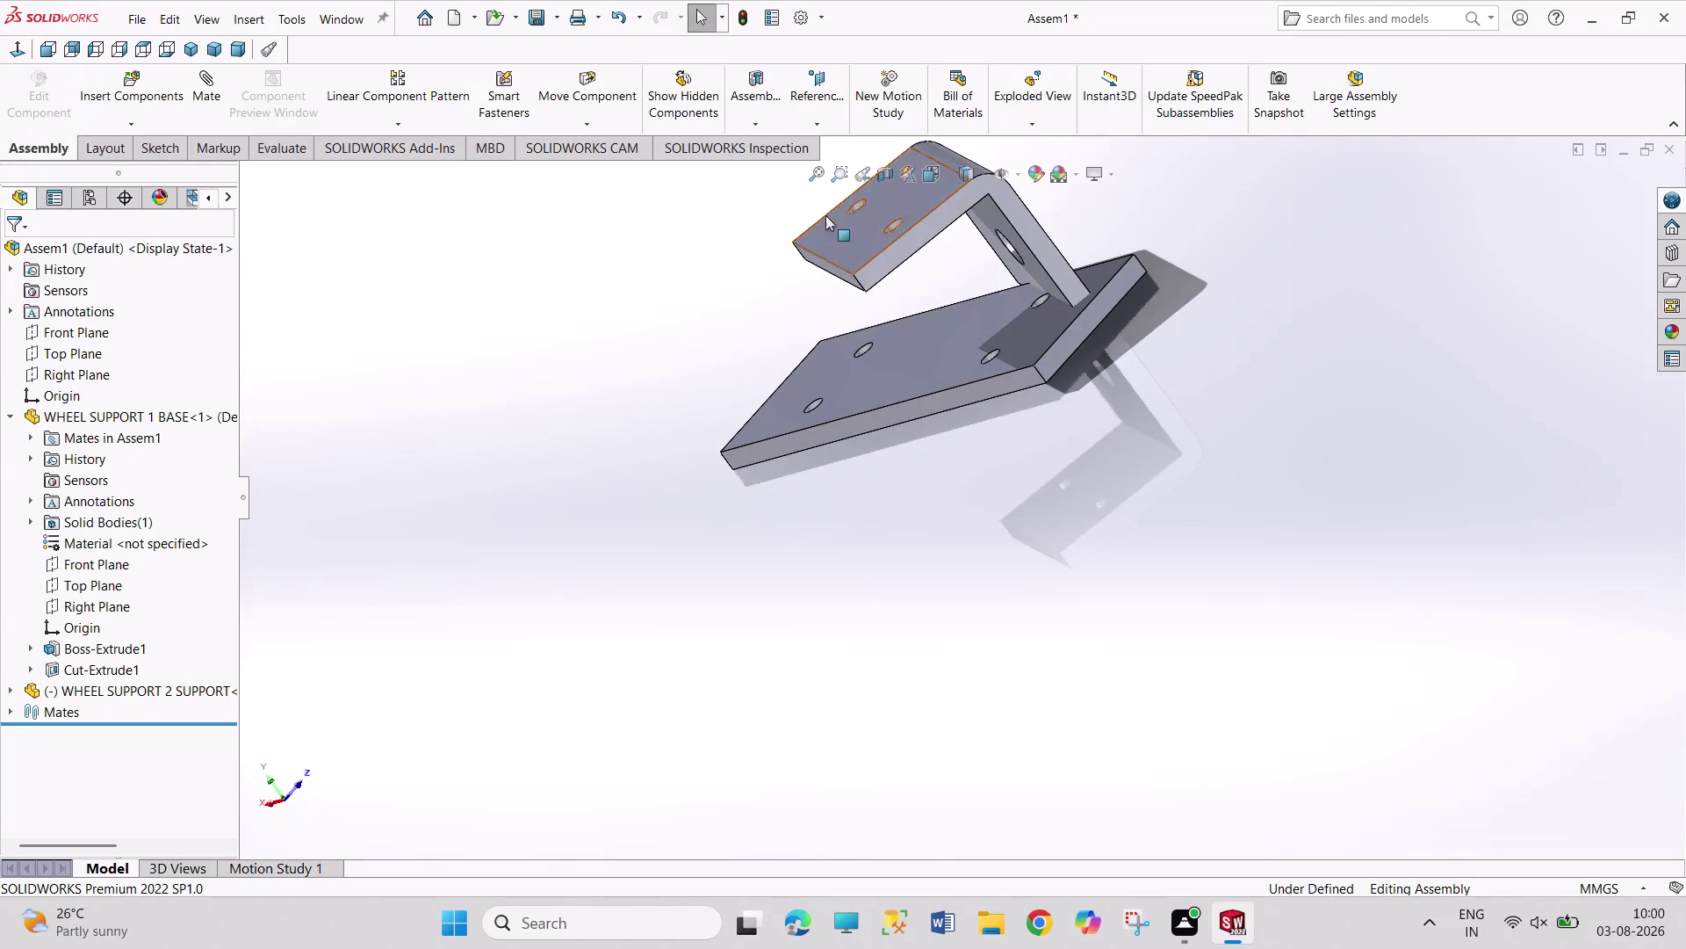
Select a bent-bracket edge and the base's top face, then pick a mate type.
click(851, 211)
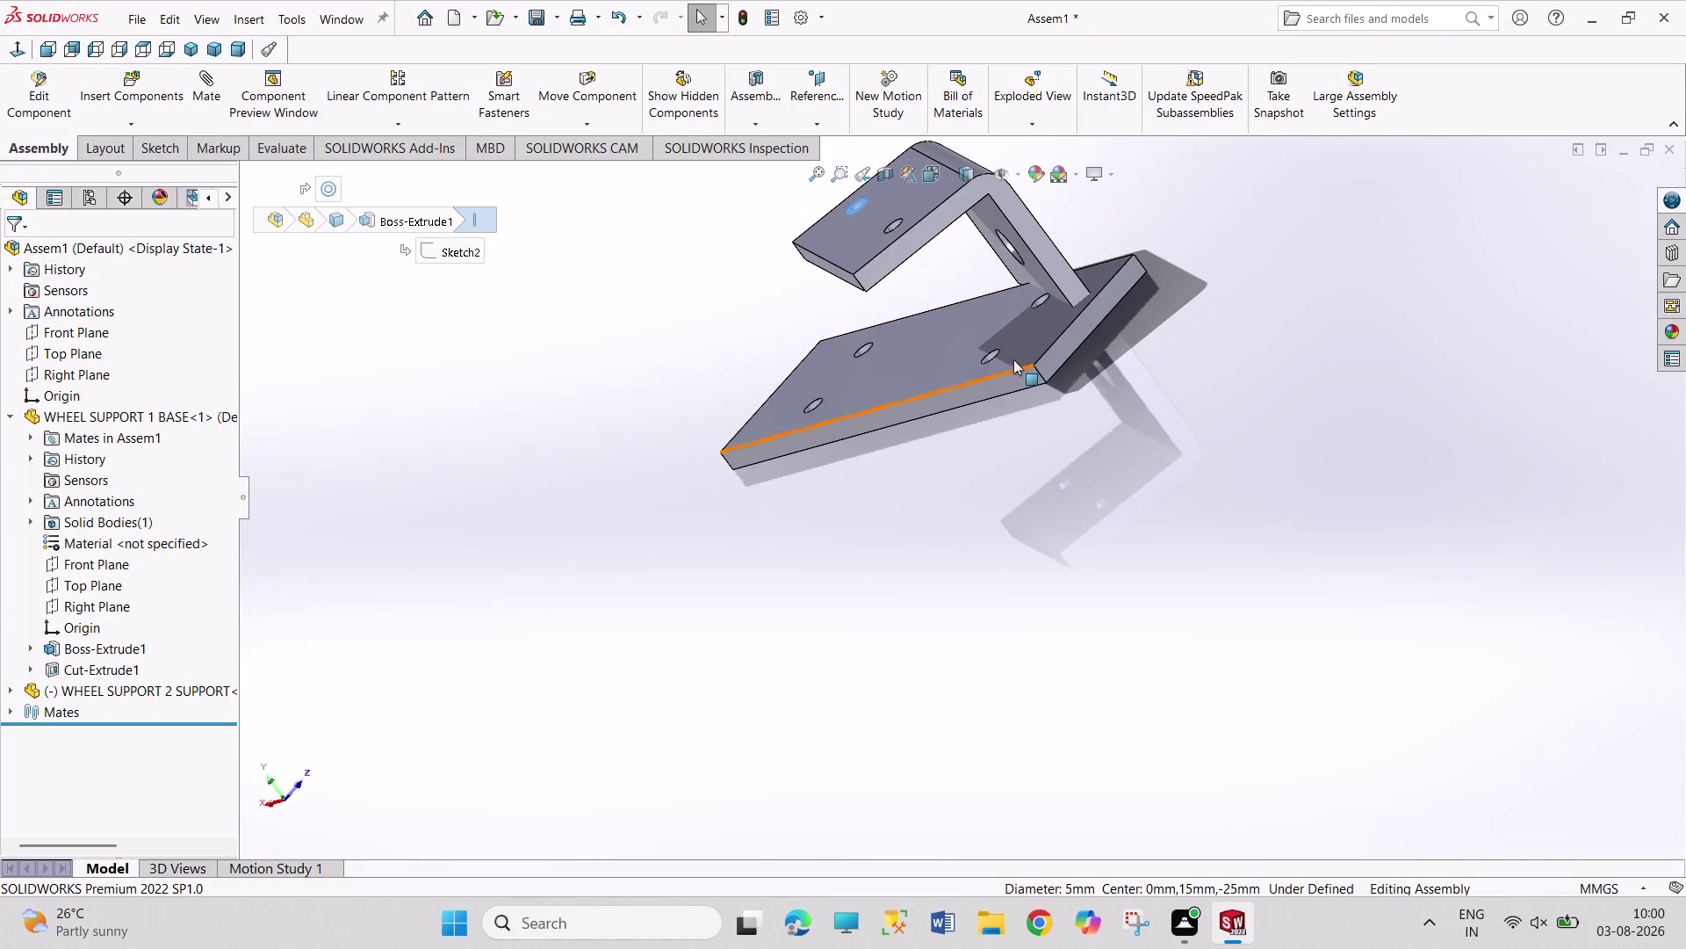
click(997, 356)
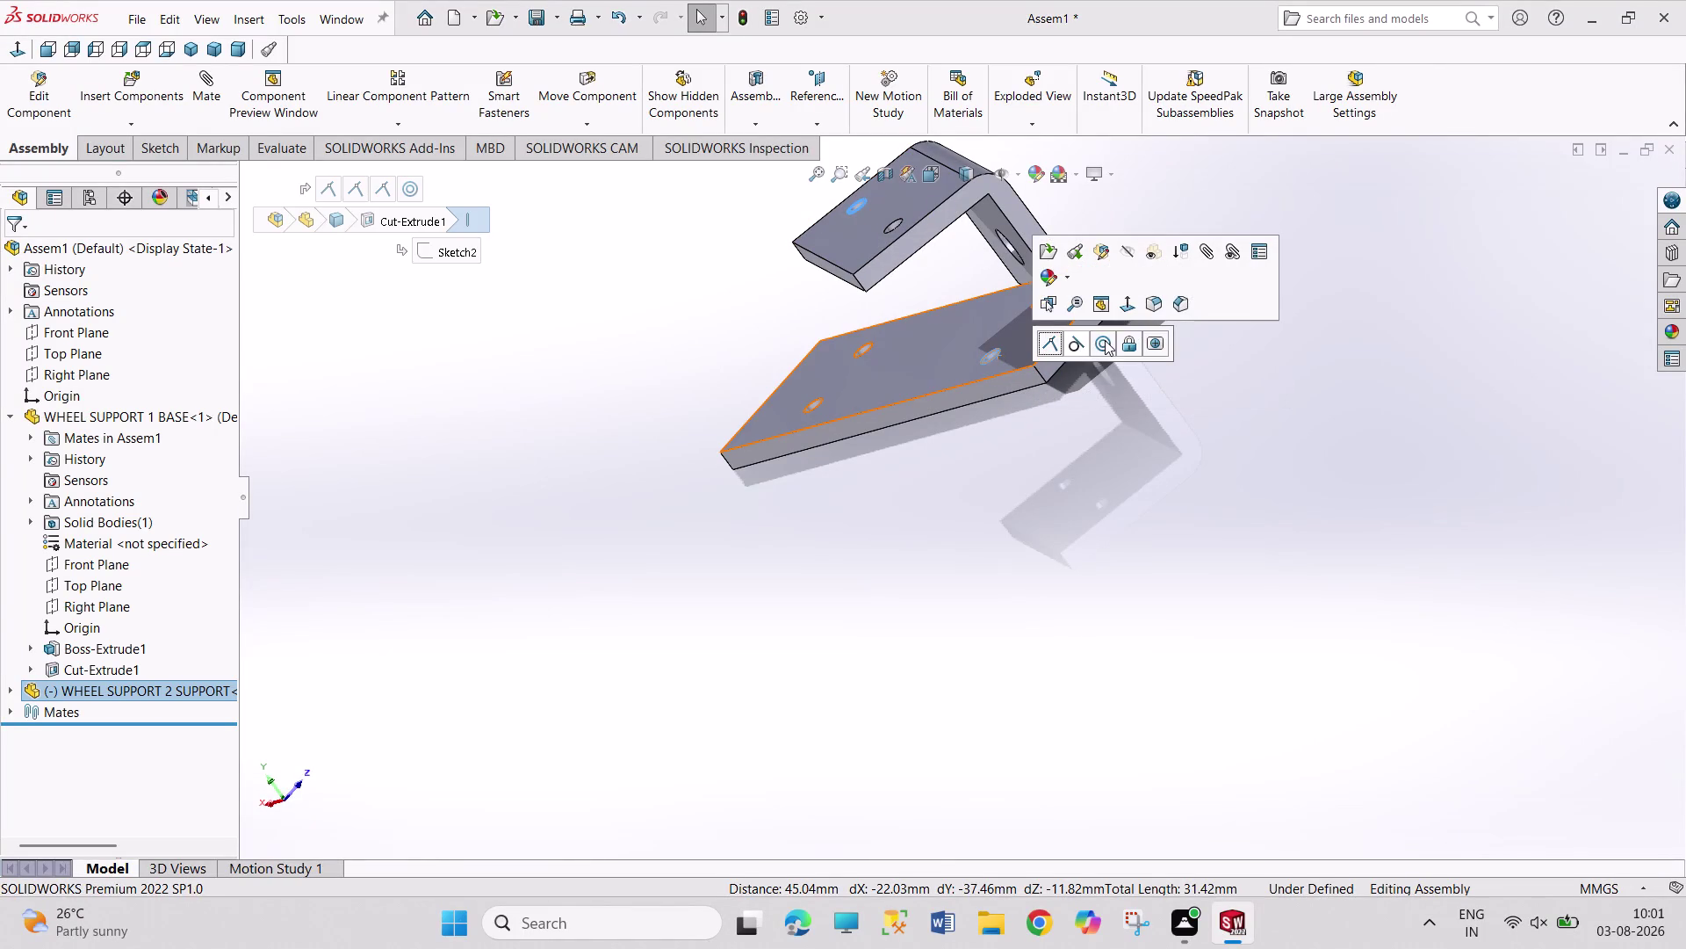
click(1104, 341)
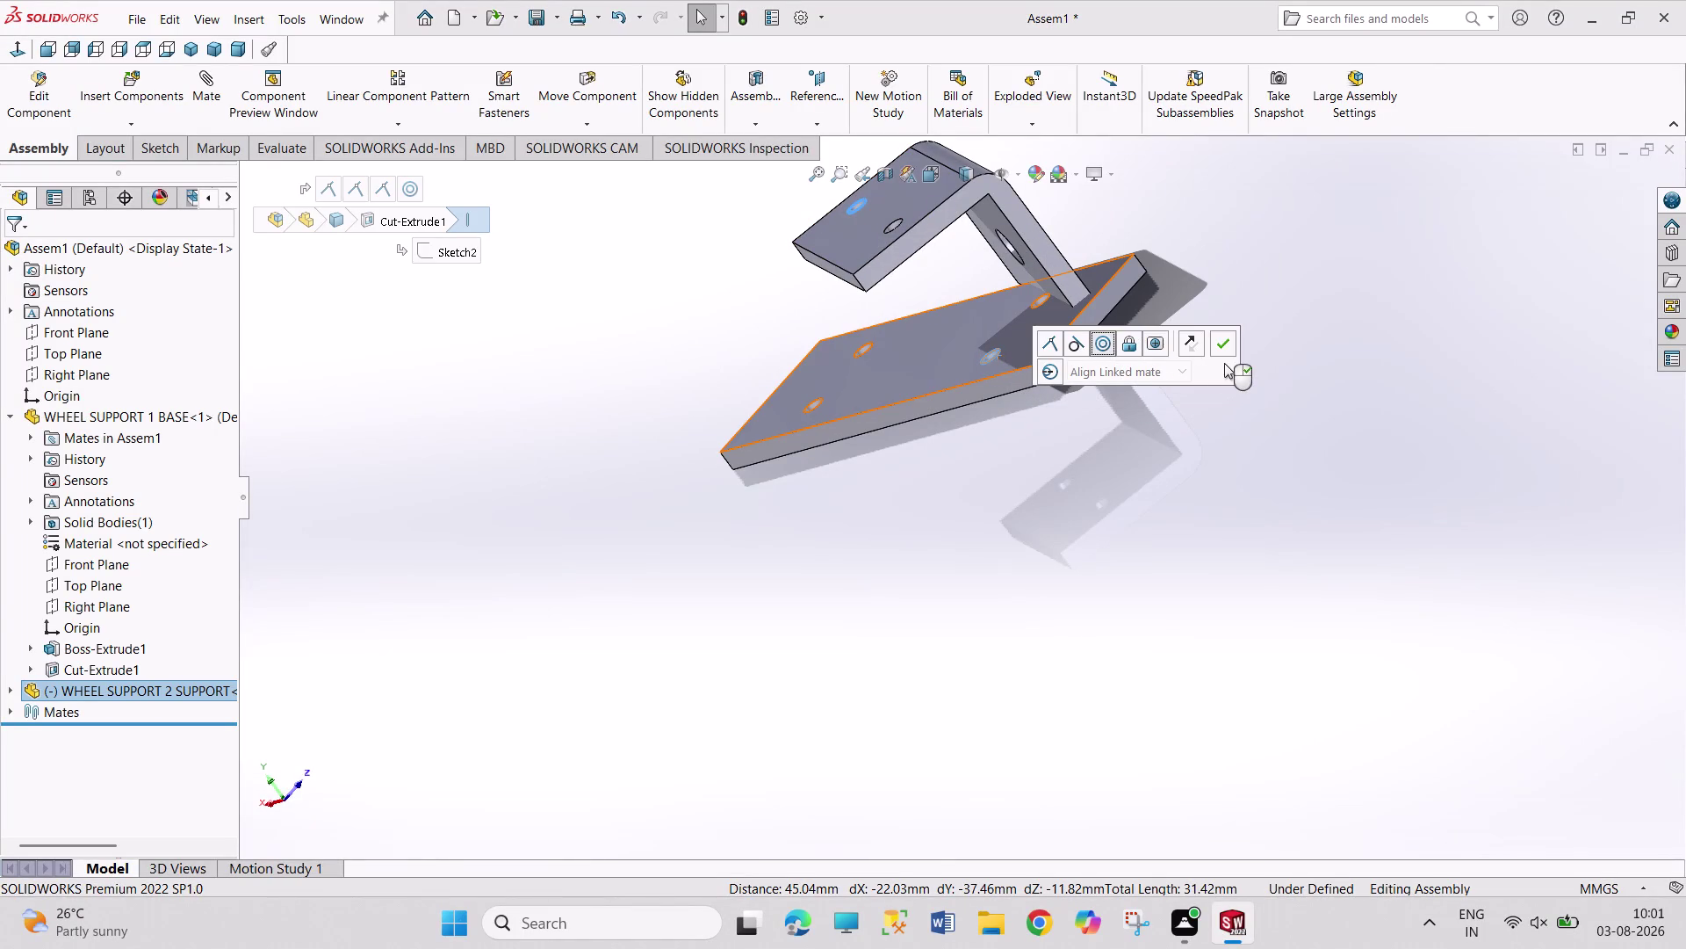